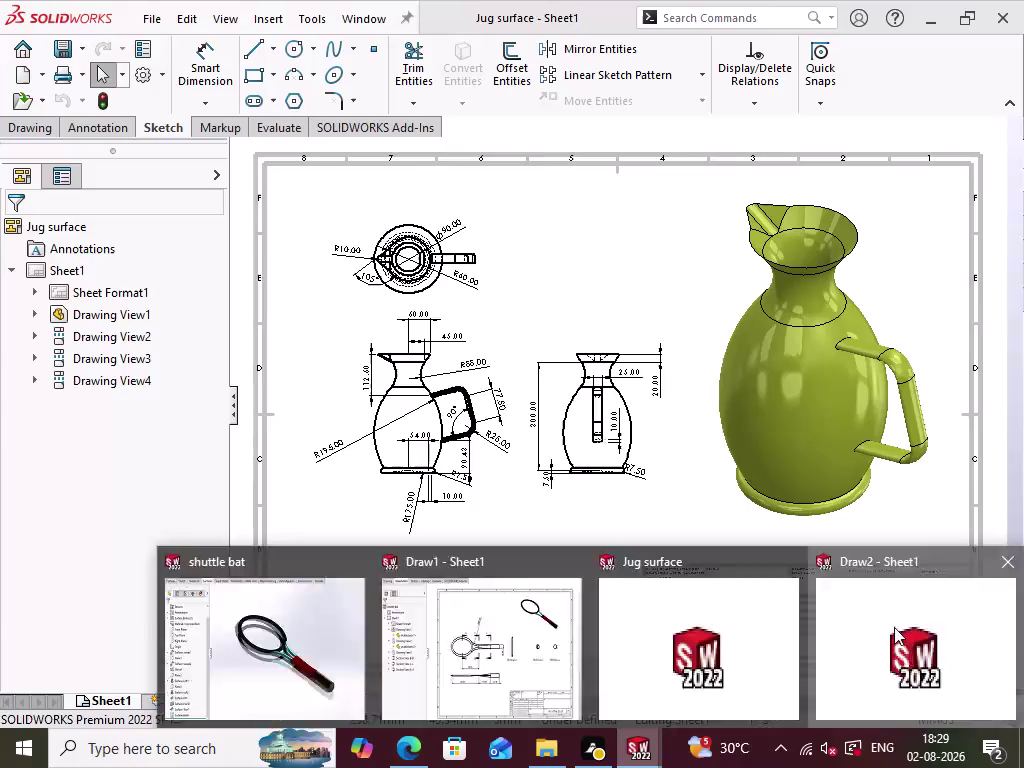
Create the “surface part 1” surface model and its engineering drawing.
Create a new SOLIDWORKS document from the Part template.
key(n)
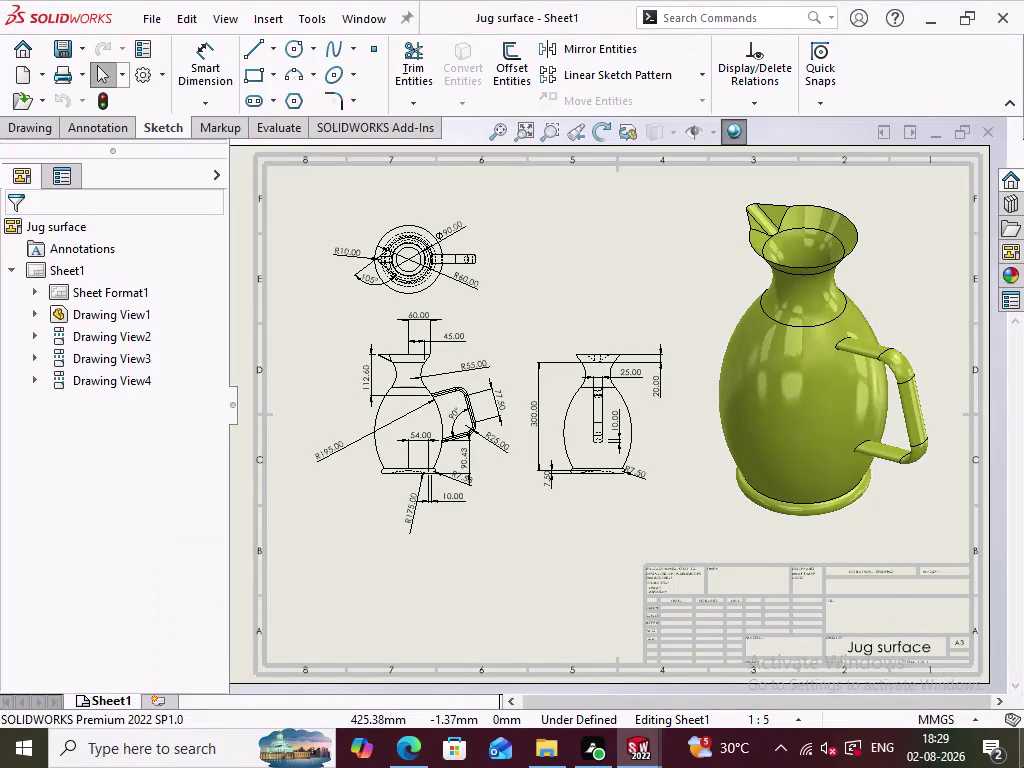
key(ctrl+n)
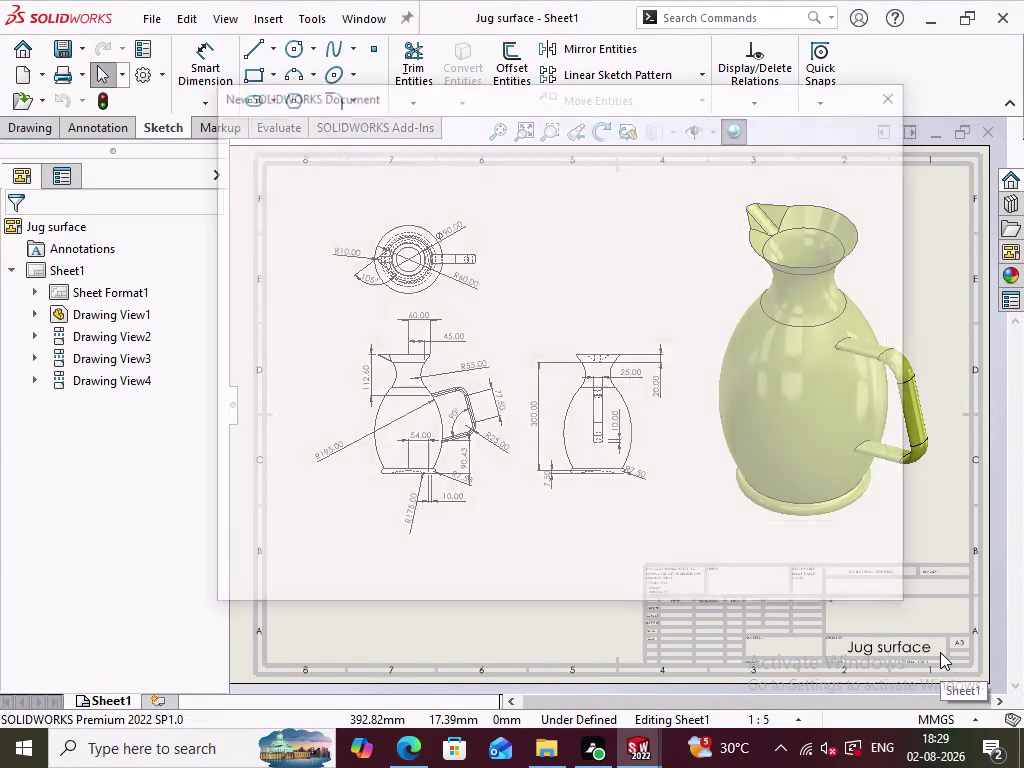
click(263, 181)
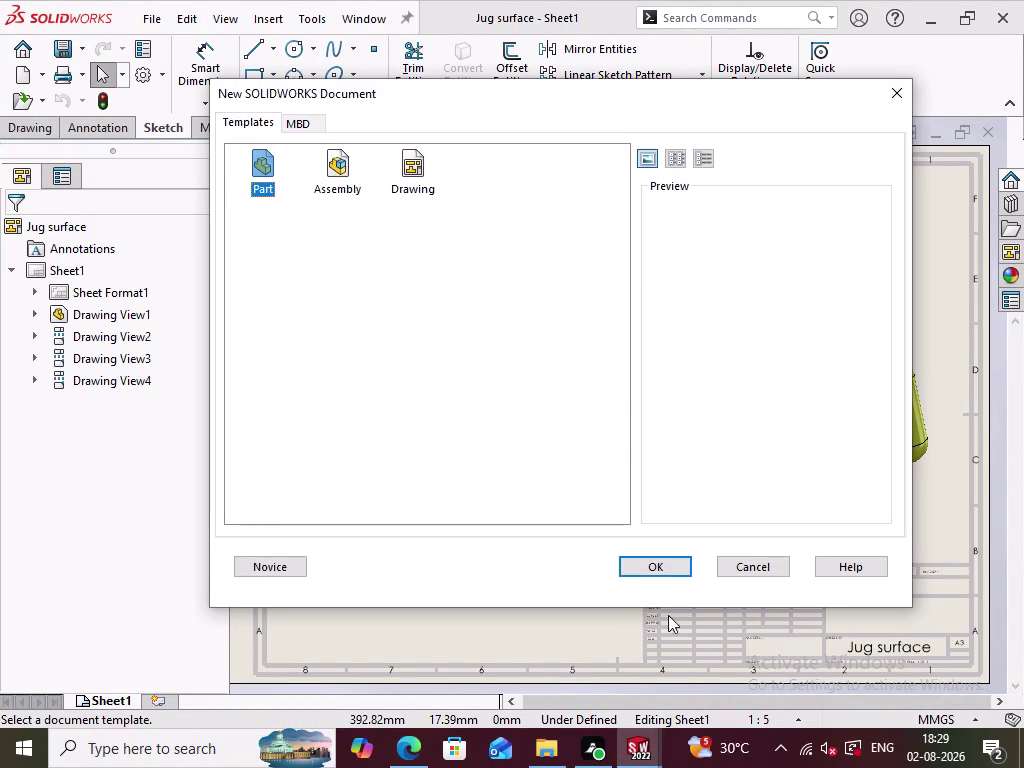
click(666, 561)
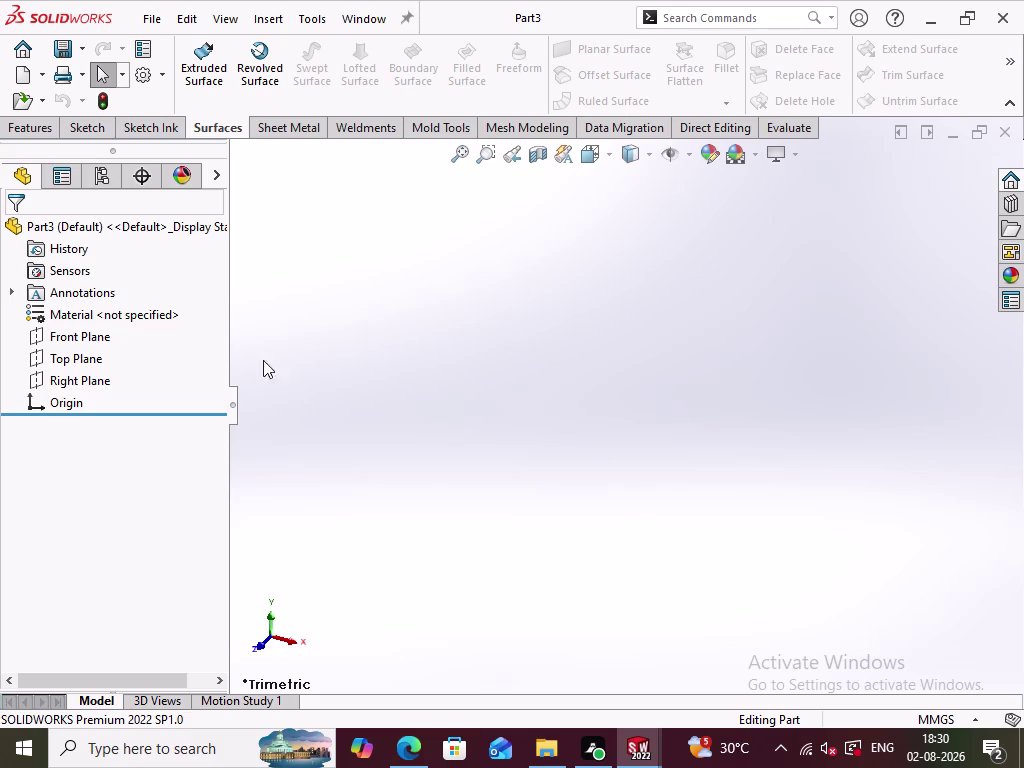
Select the Front Plane in the new part's FeatureManager tree.
click(100, 340)
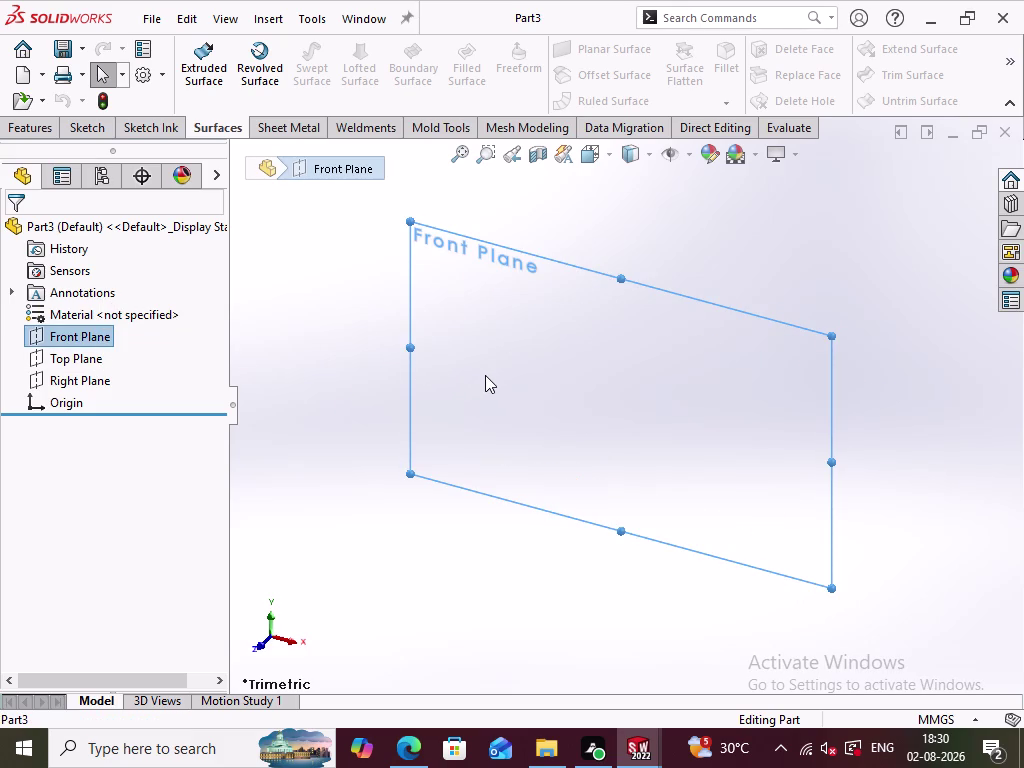
Start a sketch on the Front Plane and activate the Line tool.
right_click(343, 332)
click(384, 314)
scroll(up, 3)
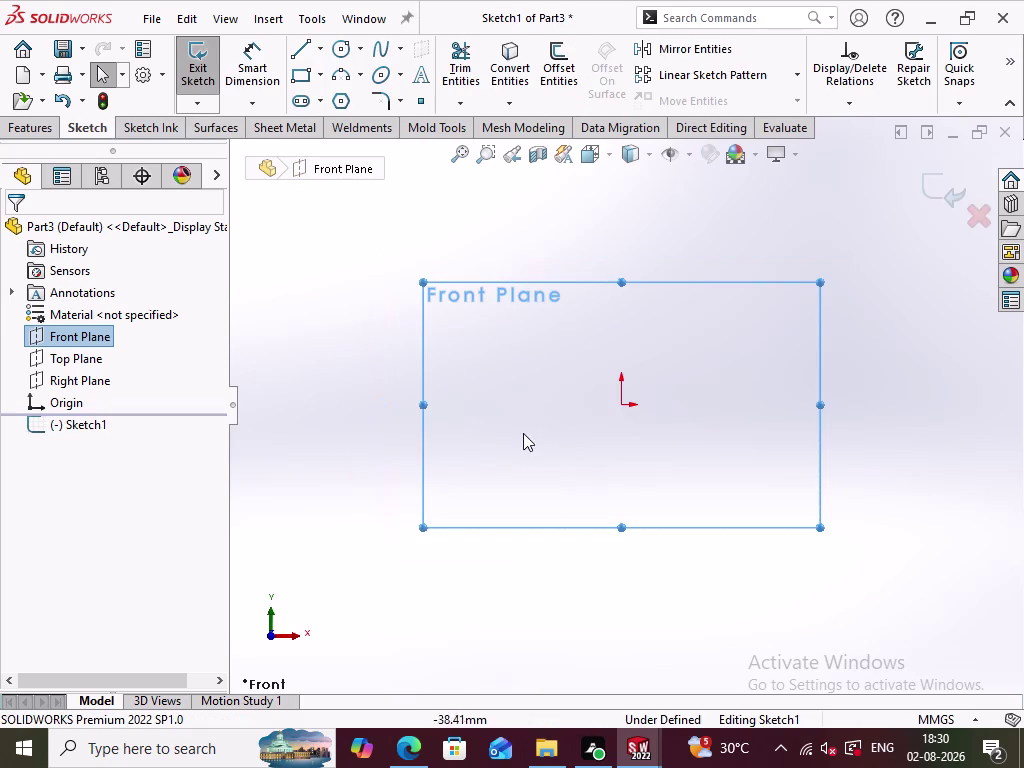
click(343, 440)
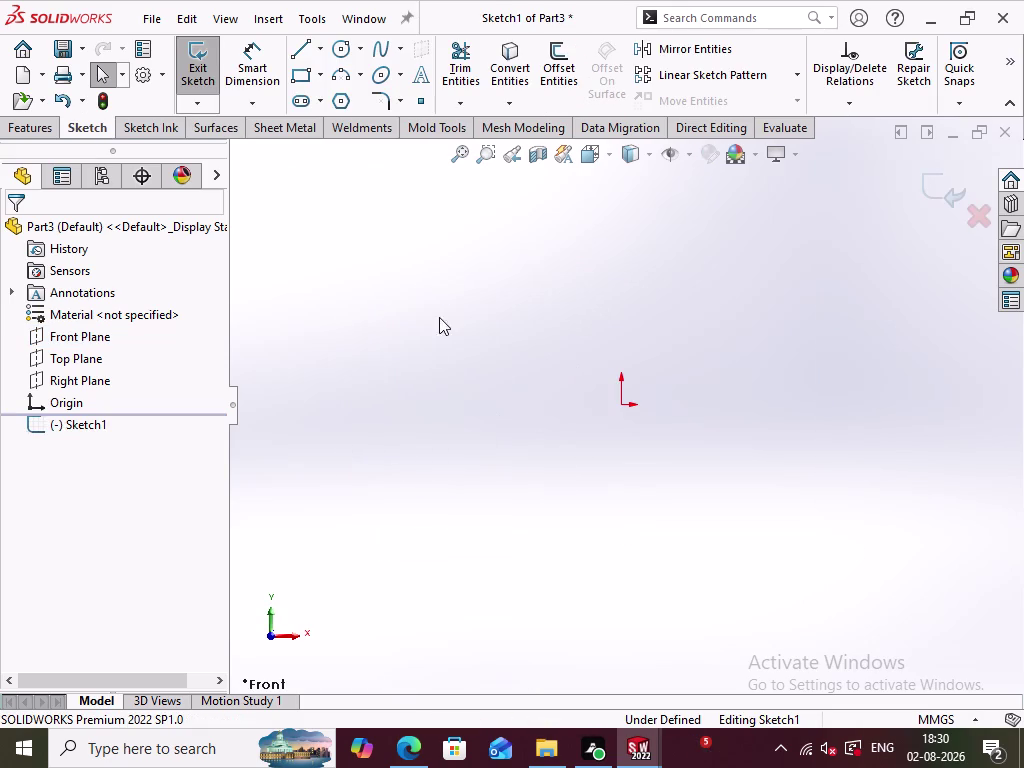
click(300, 55)
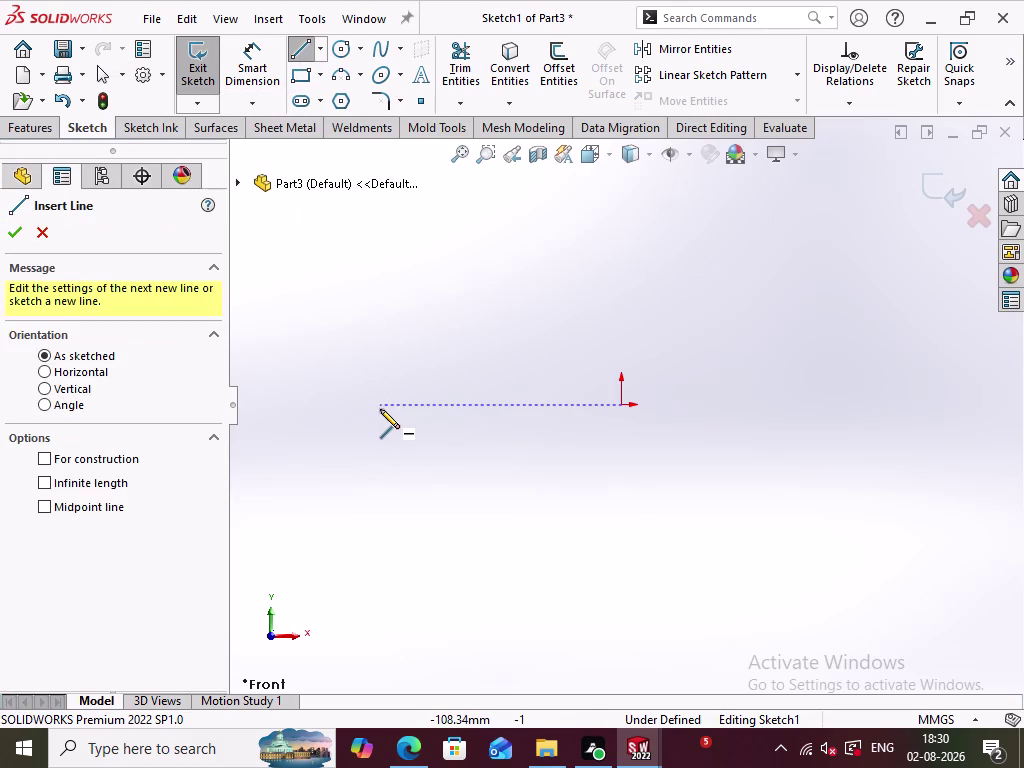
Draw three connected lines for an open U: left side, top edge, right side.
click(380, 409)
click(376, 250)
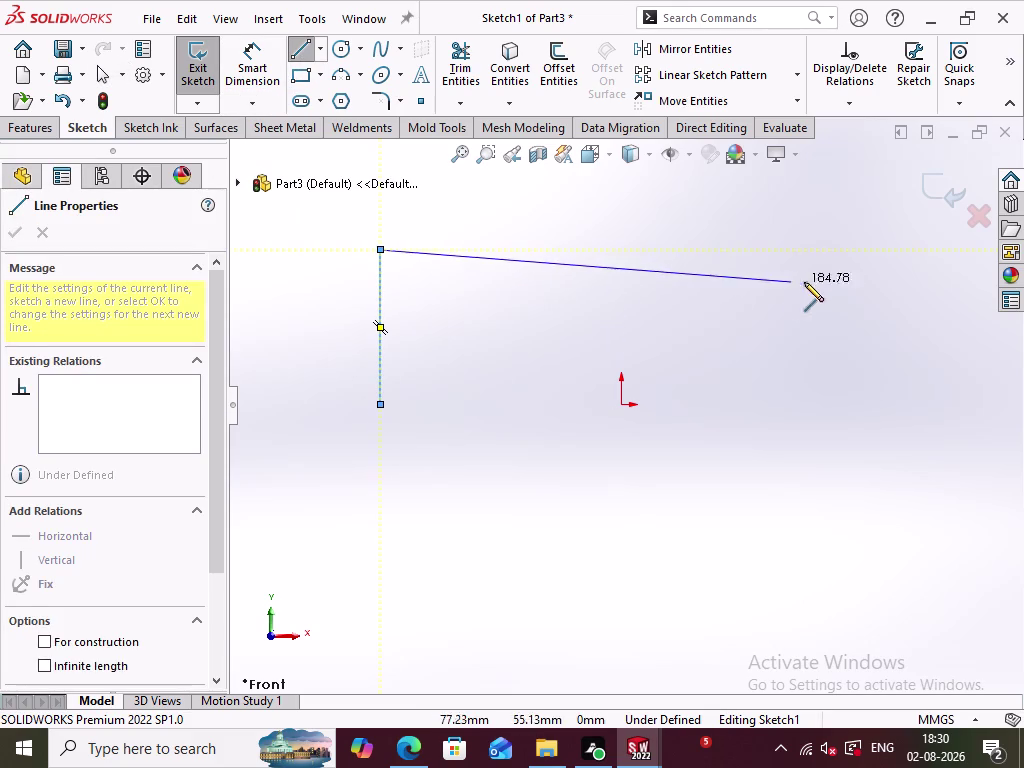
click(830, 250)
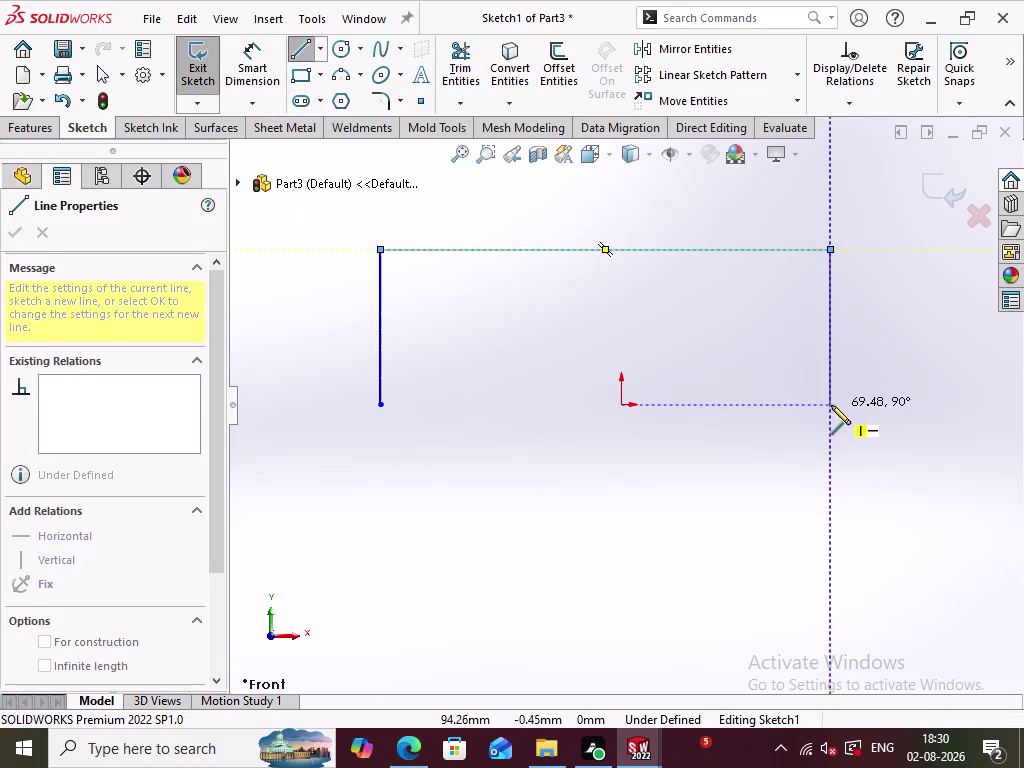
click(829, 405)
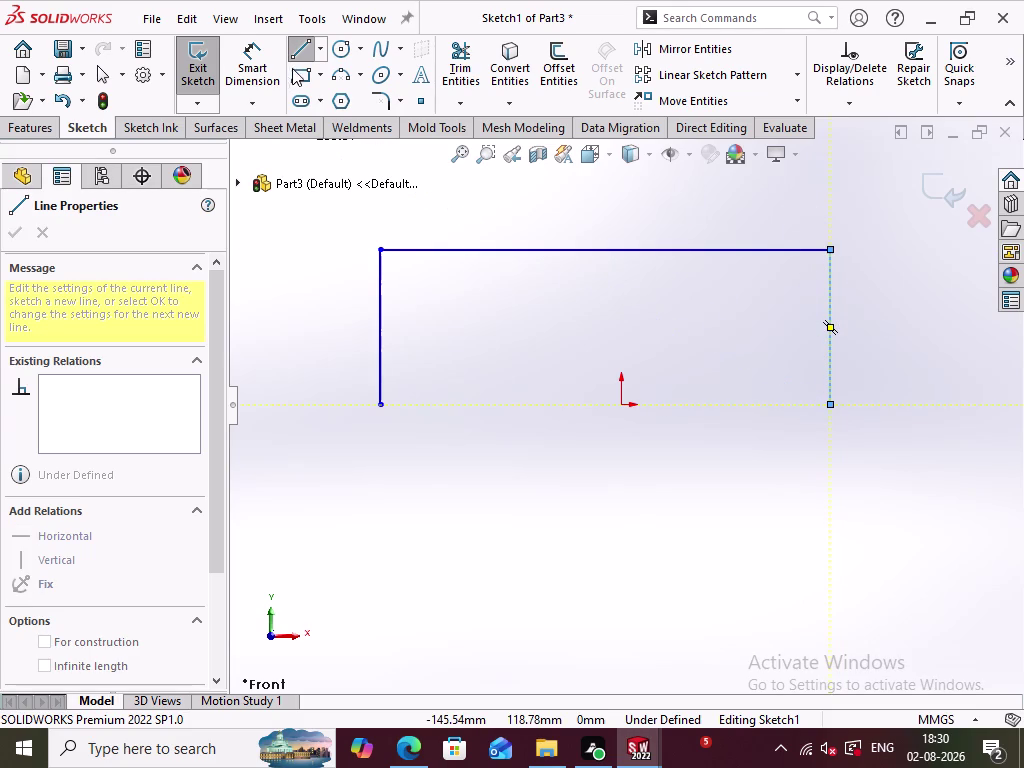
click(306, 57)
click(283, 318)
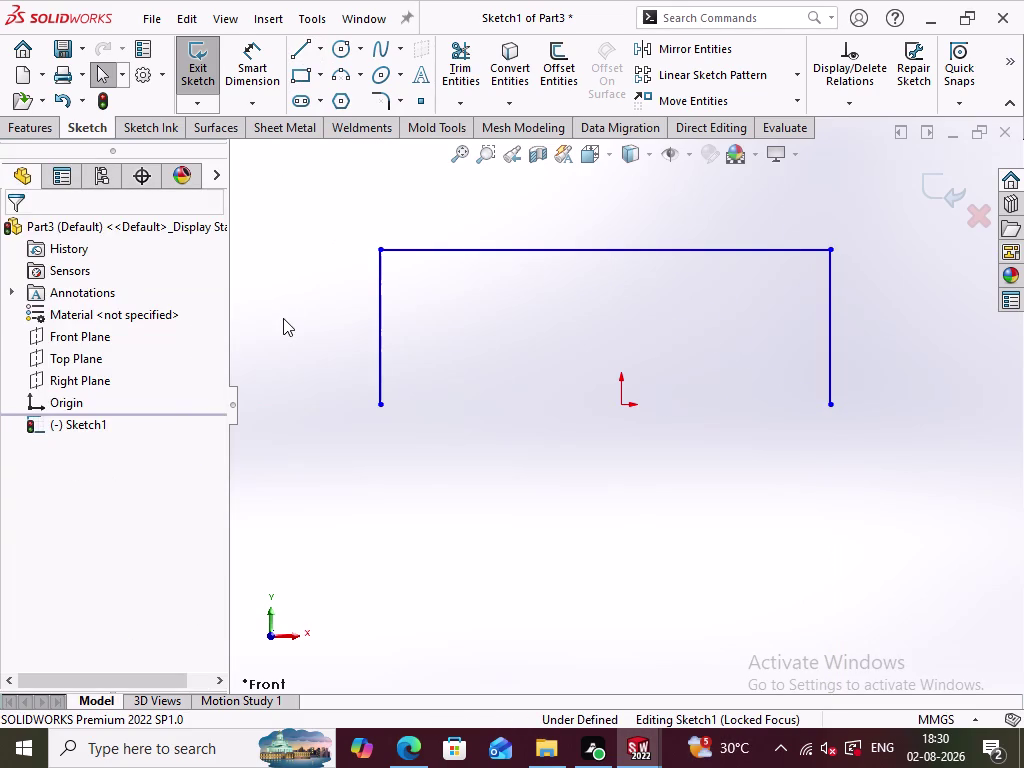
Add a Horizontal relation between both bottom endpoints and the origin.
click(381, 409)
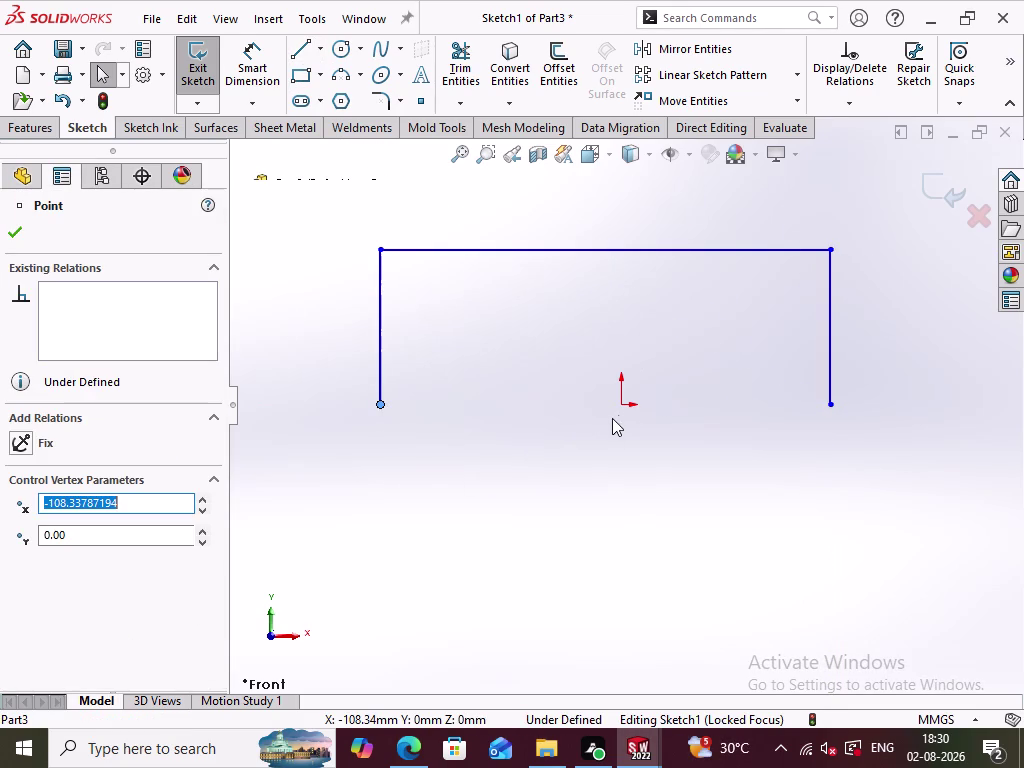
click(621, 403)
click(831, 409)
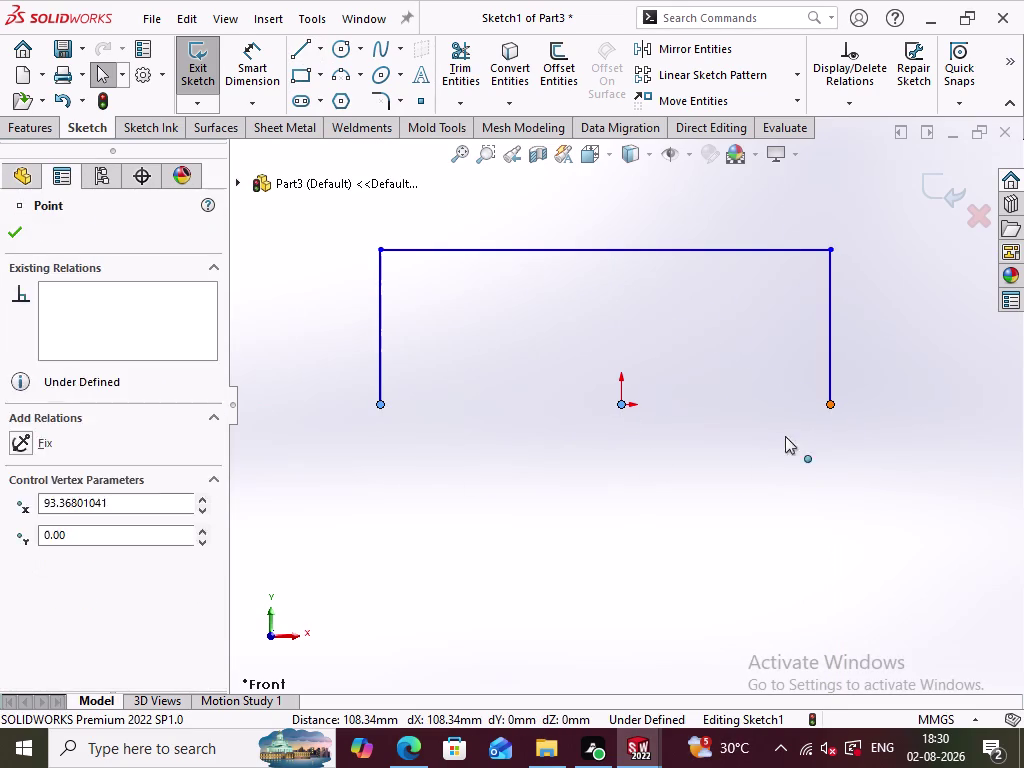
click(70, 549)
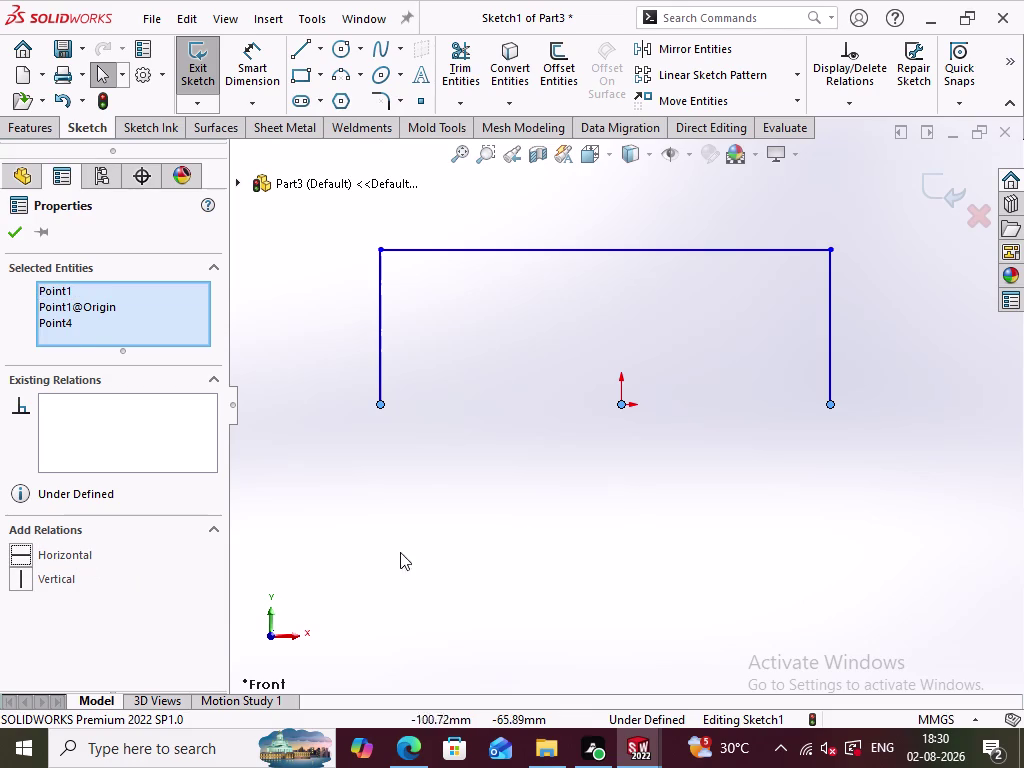
click(411, 550)
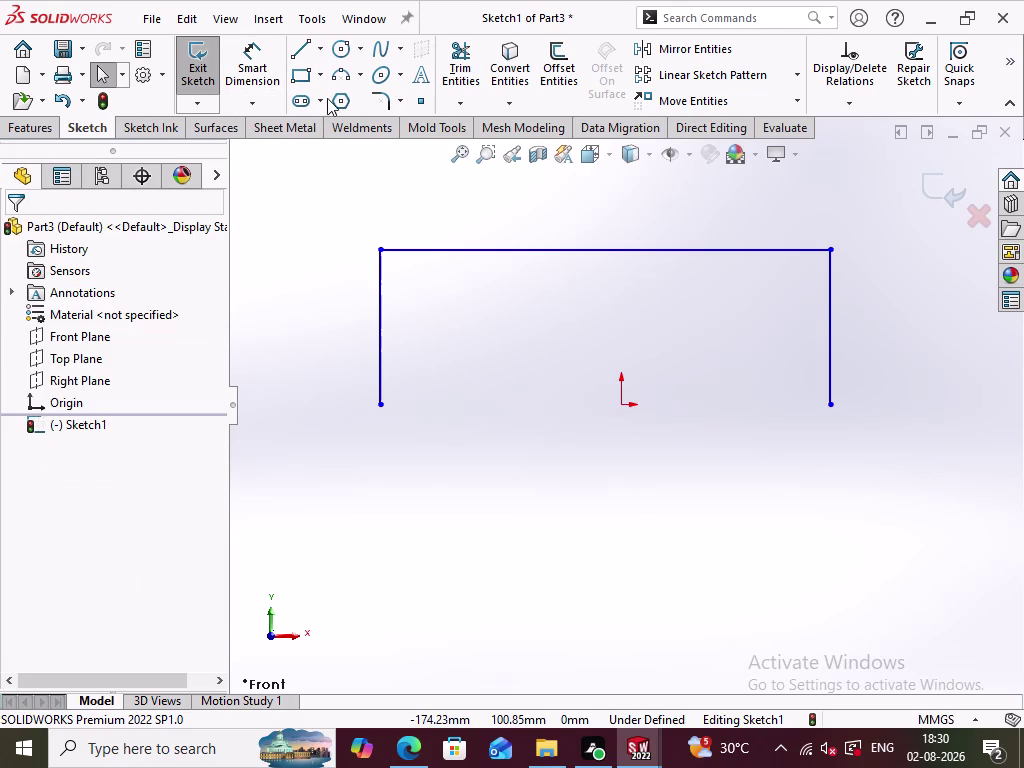
click(387, 91)
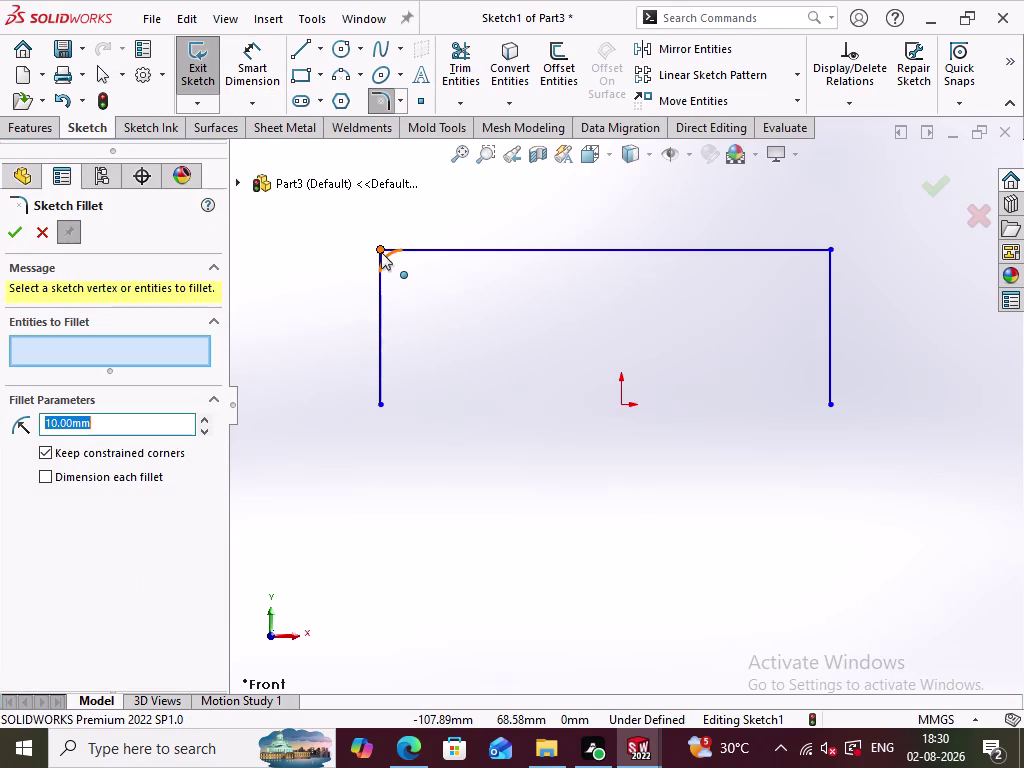
Fillet both top corners of the U with an 18 mm radius.
click(381, 247)
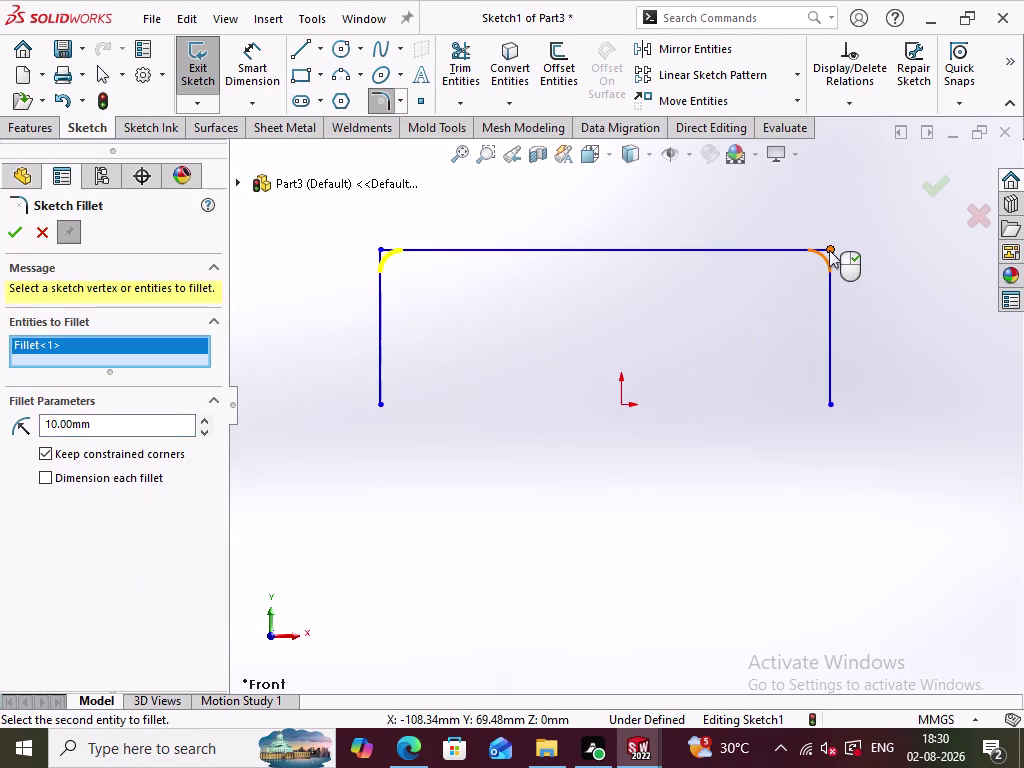
click(829, 250)
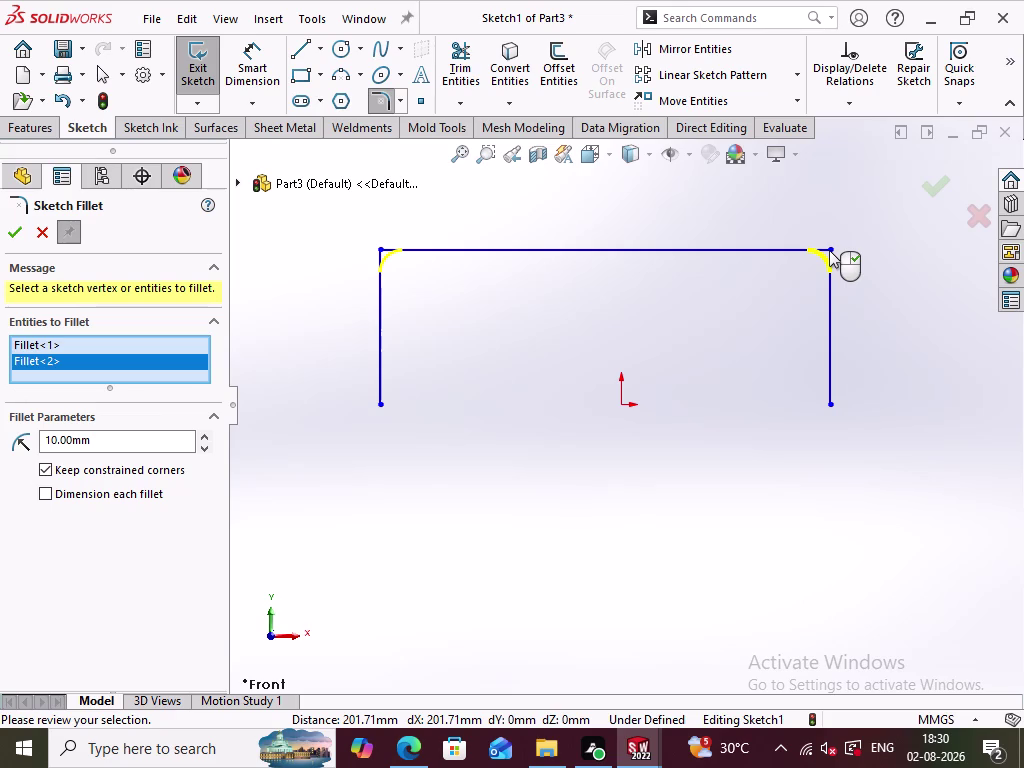
key(1)
key(8)
drag(131, 439, 0, 455)
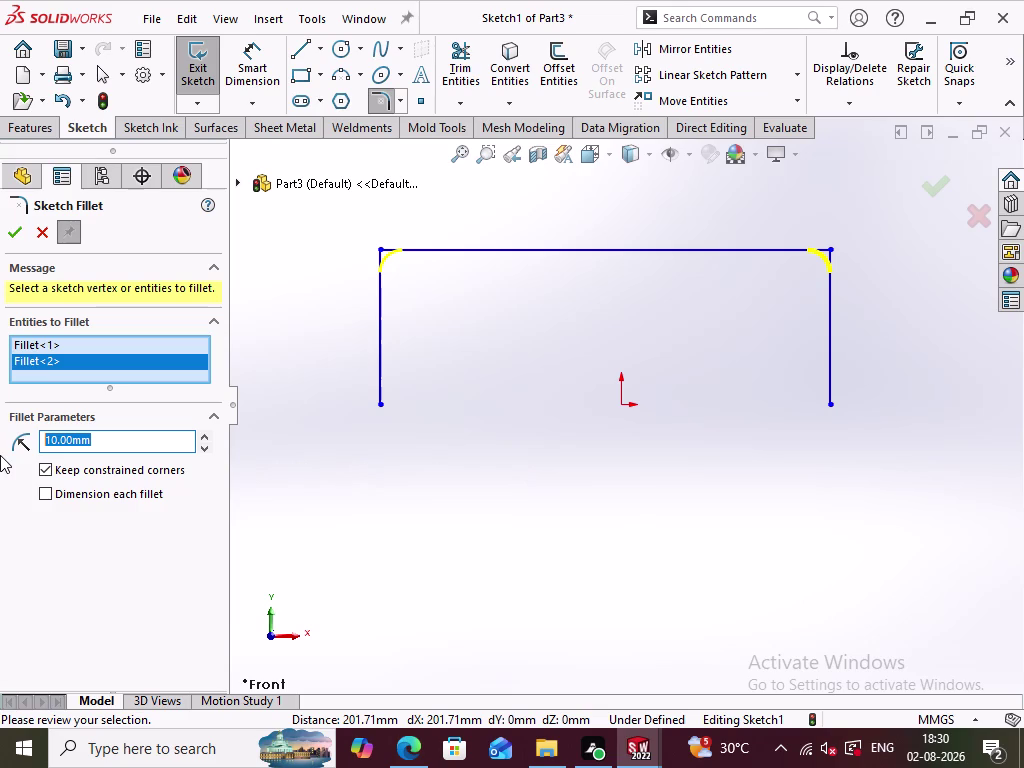
text(18)
click(402, 514)
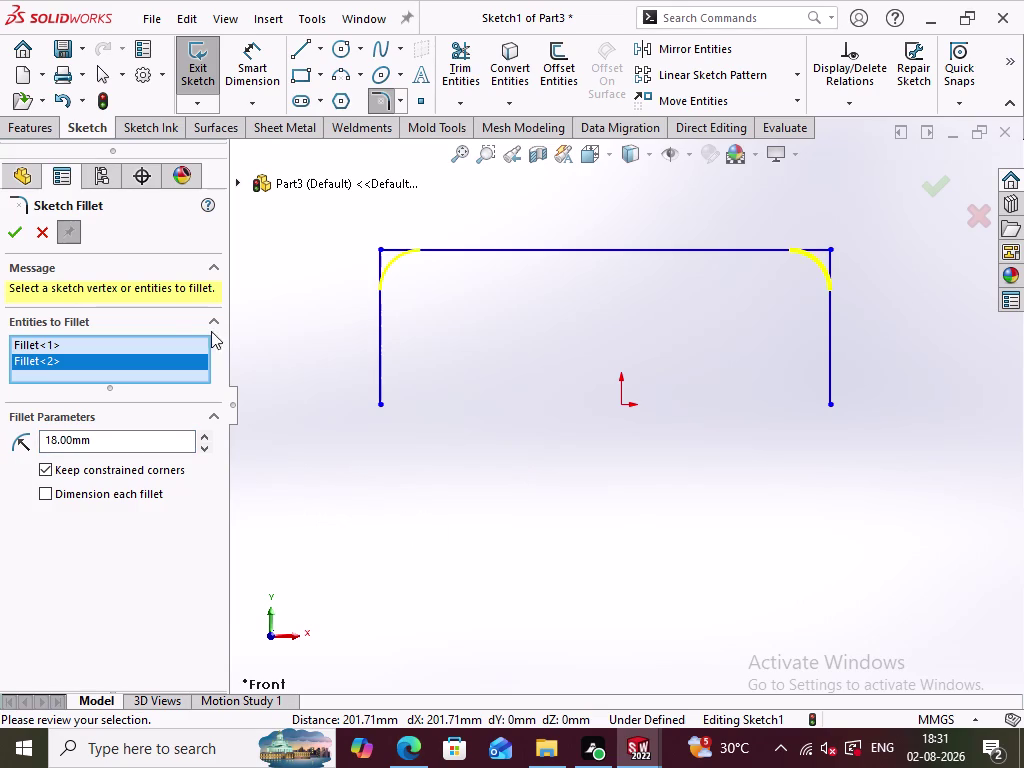
click(16, 237)
click(494, 496)
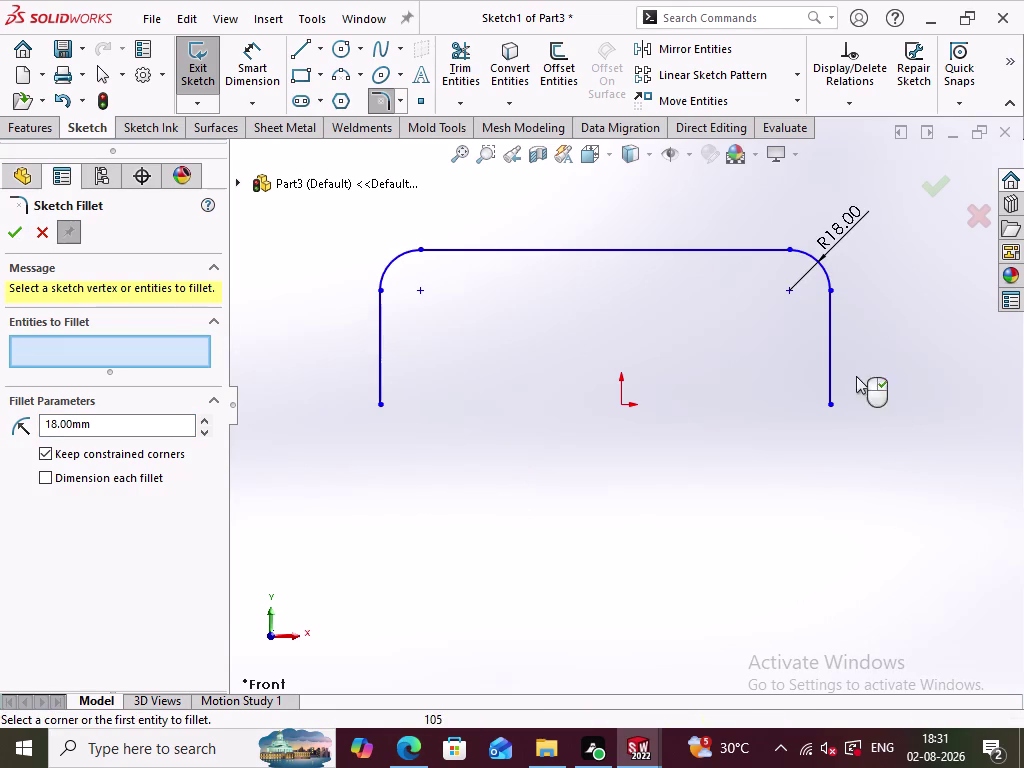
click(41, 231)
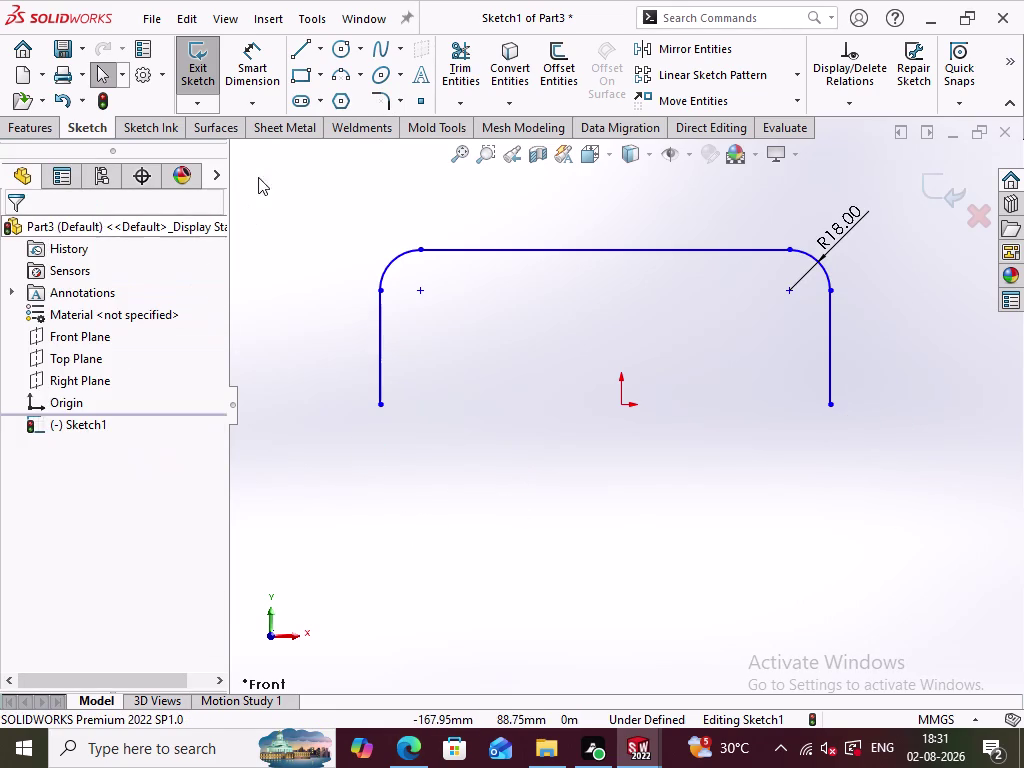
Dimension the overall width between the bottom endpoints as 240.
click(253, 74)
click(385, 404)
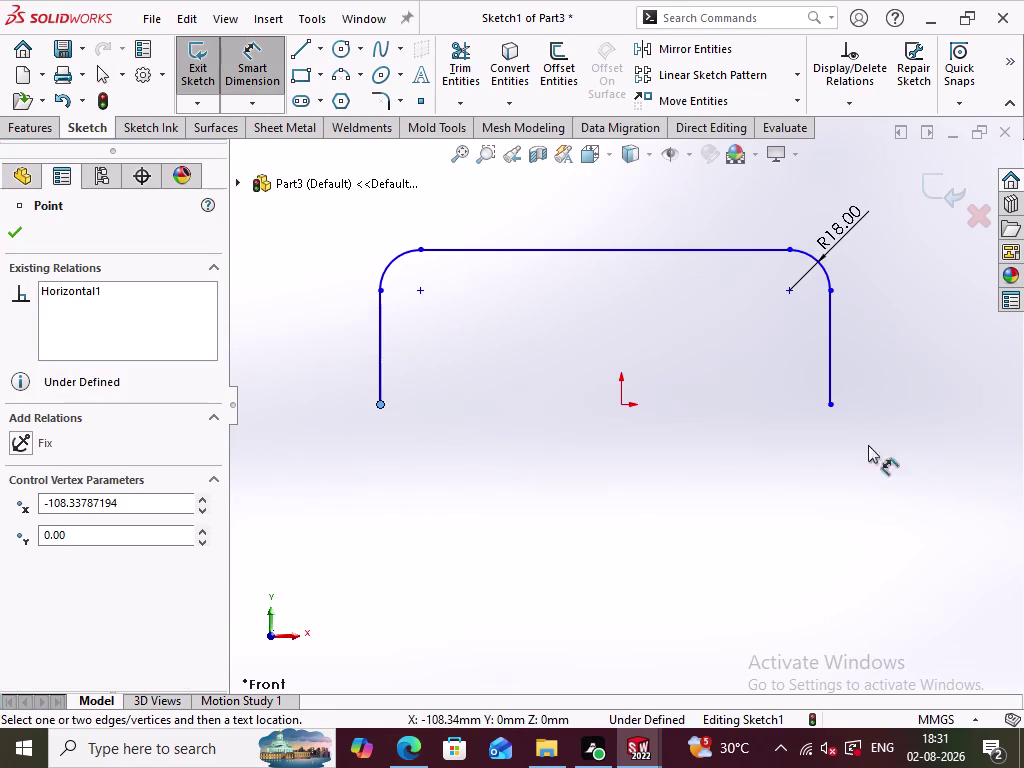
click(836, 408)
click(832, 407)
click(604, 483)
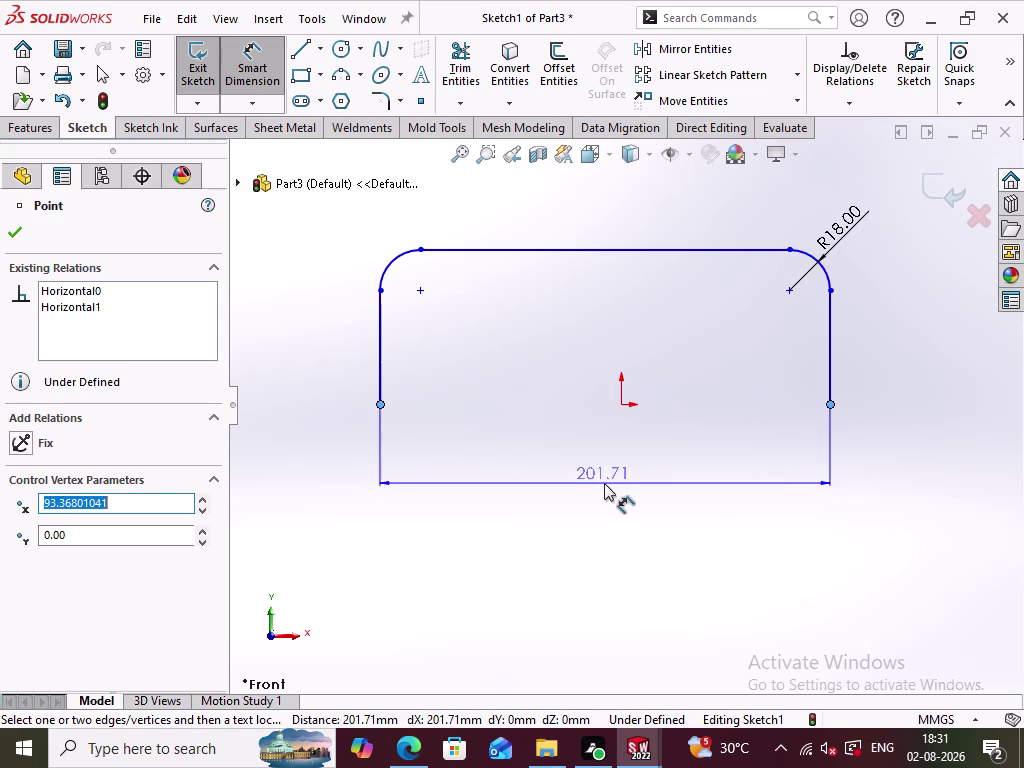
text(2)
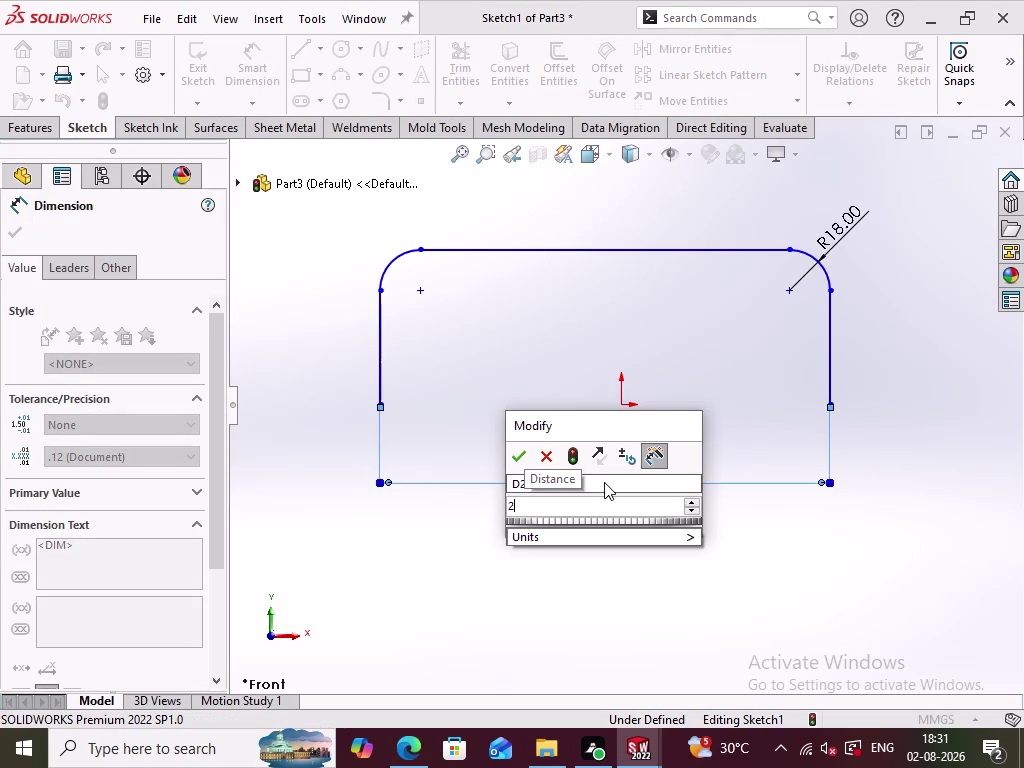
text(40)
key(Return)
click(626, 551)
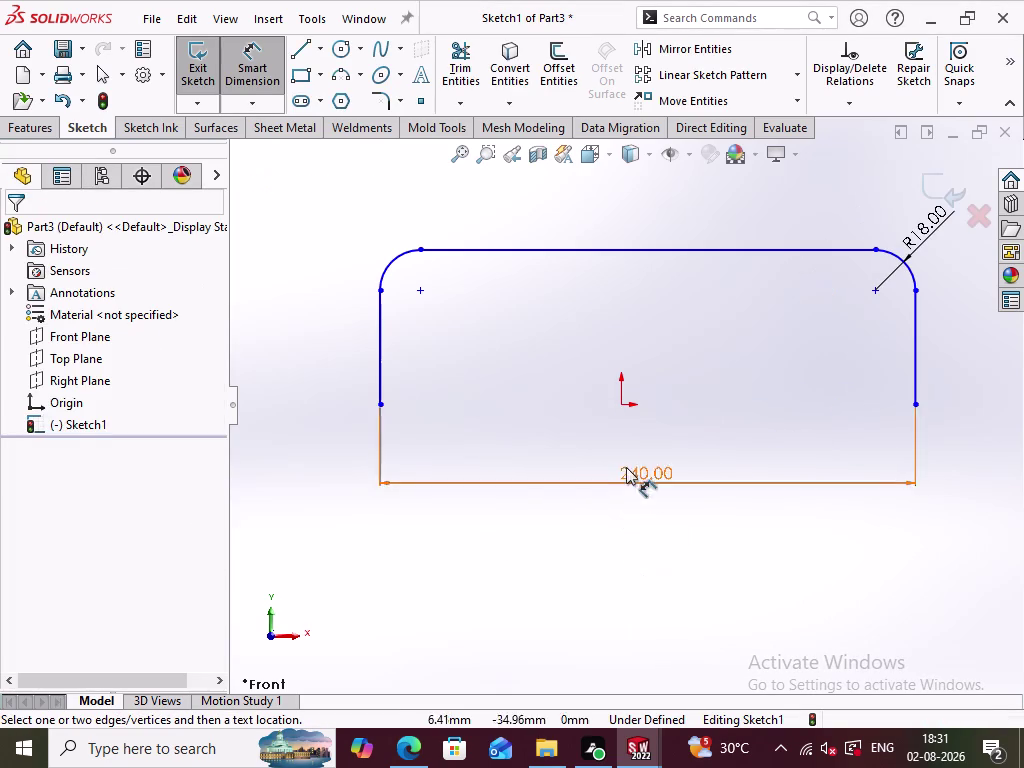
Dimension the distance from the origin to the right side as 120.
click(618, 405)
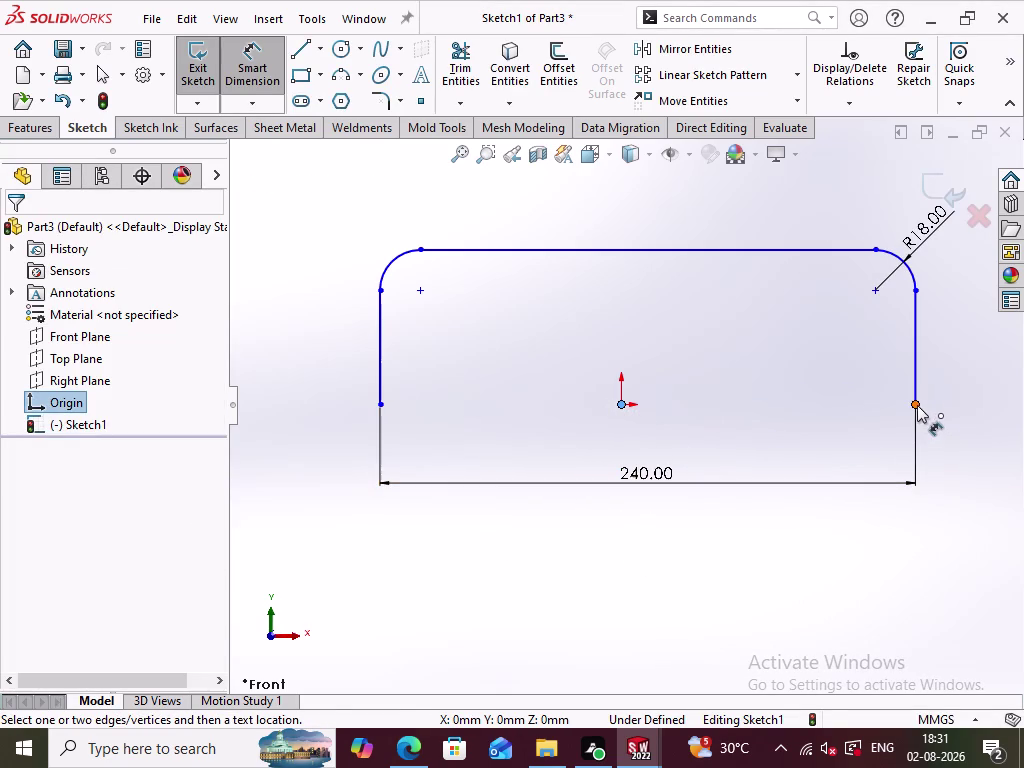
click(917, 404)
click(748, 435)
text(12)
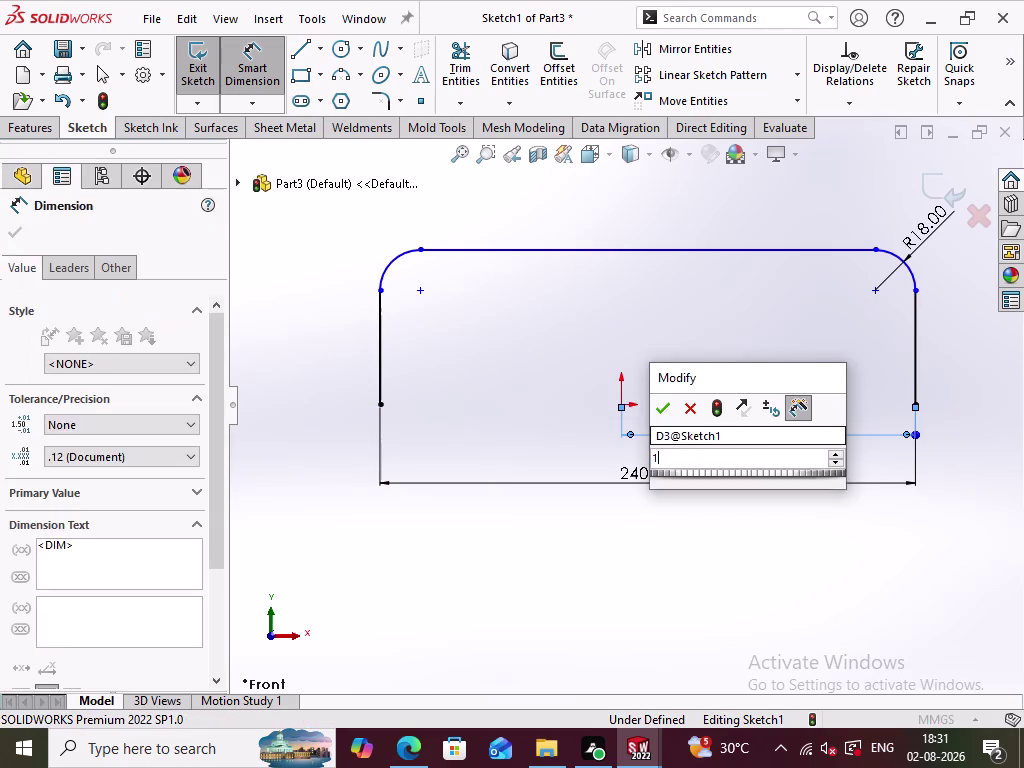
key(0)
key(Return)
click(706, 536)
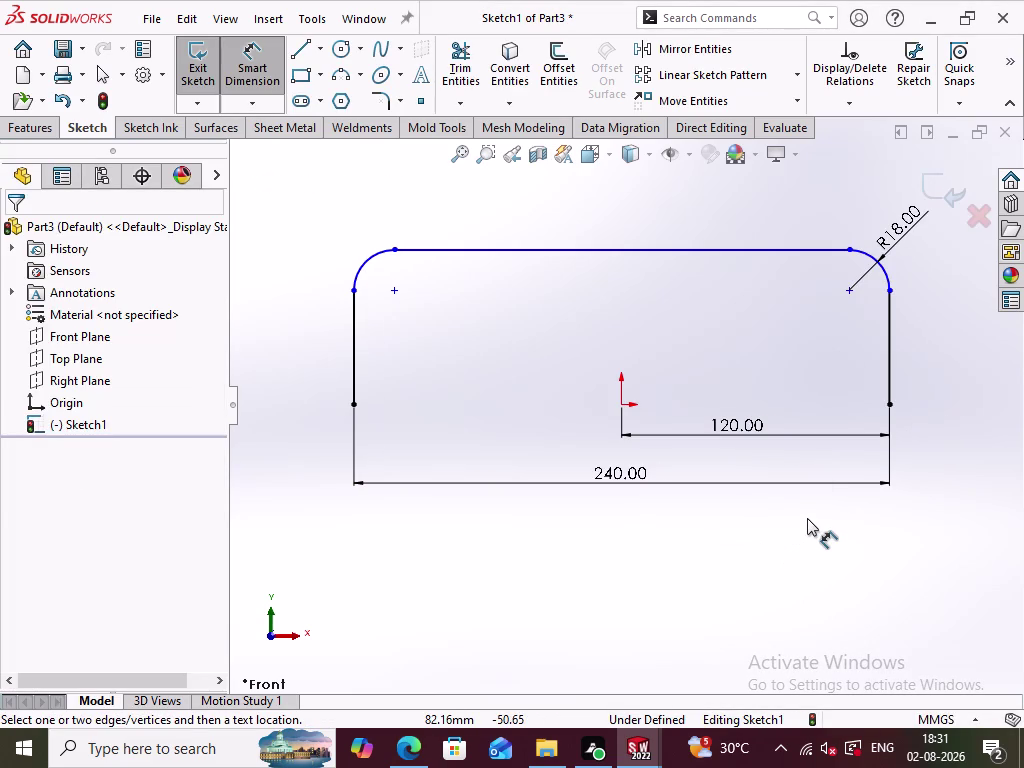
Dimension the profile height as 75.
click(782, 248)
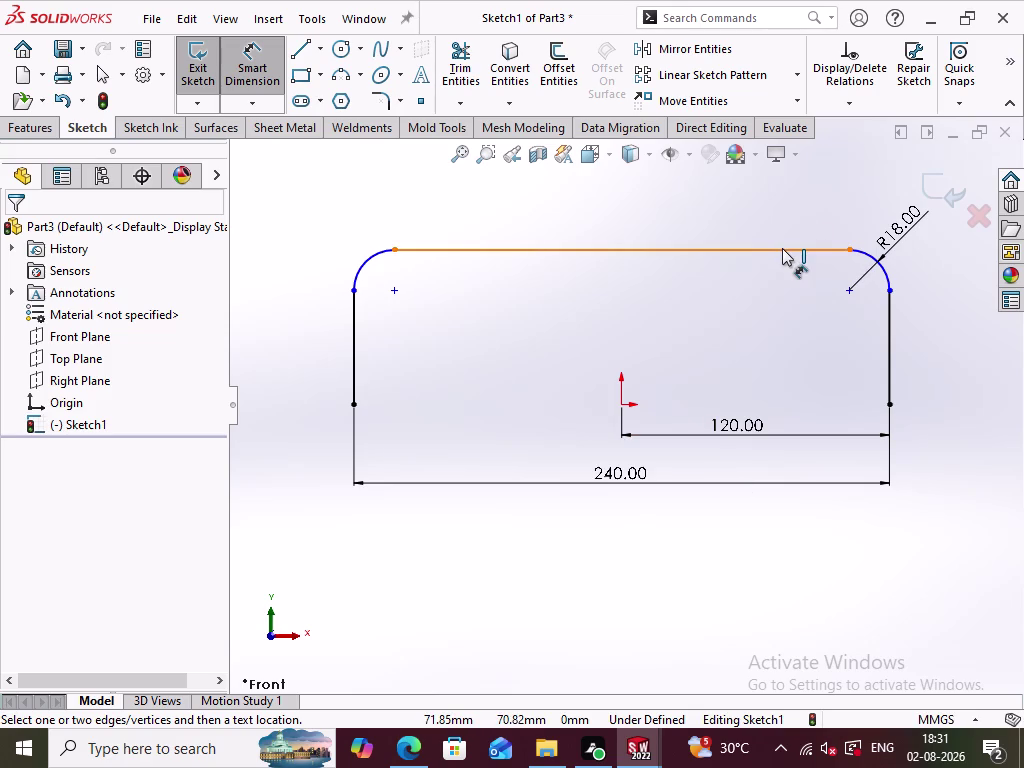
click(892, 406)
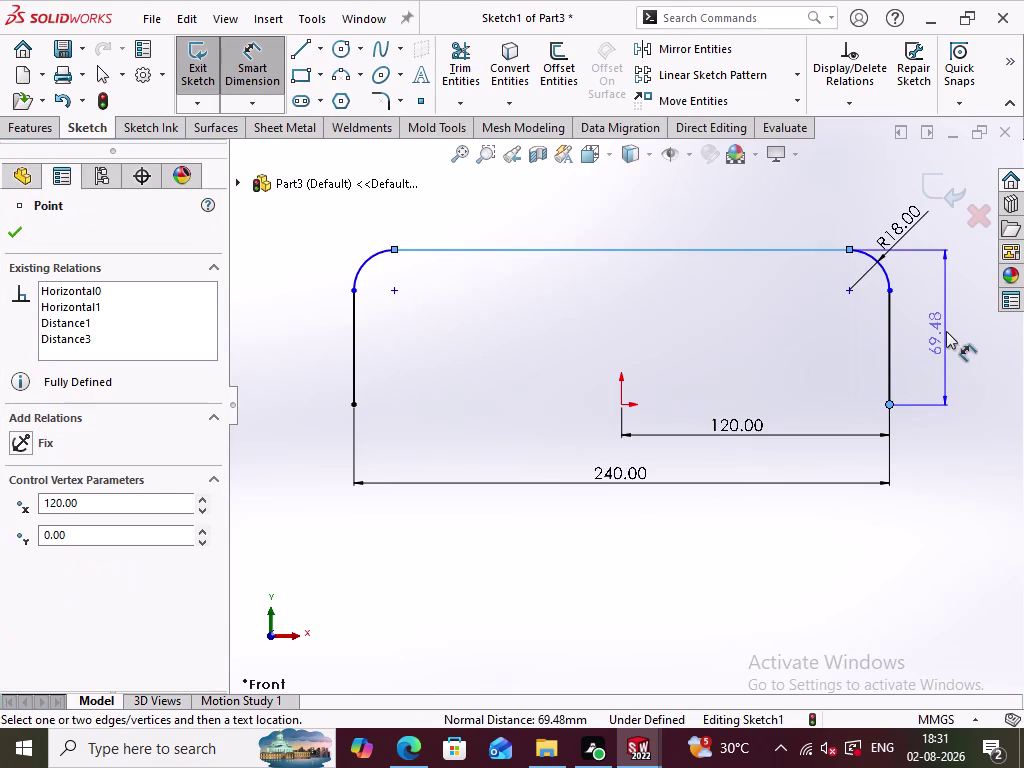
click(939, 326)
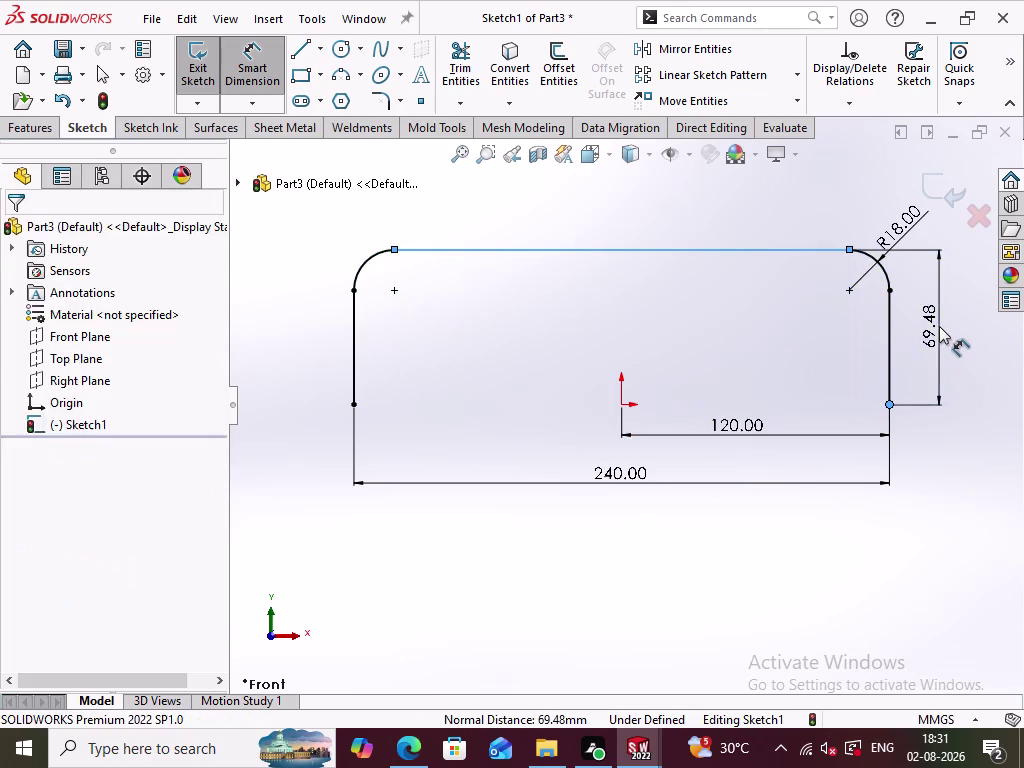
text(7)
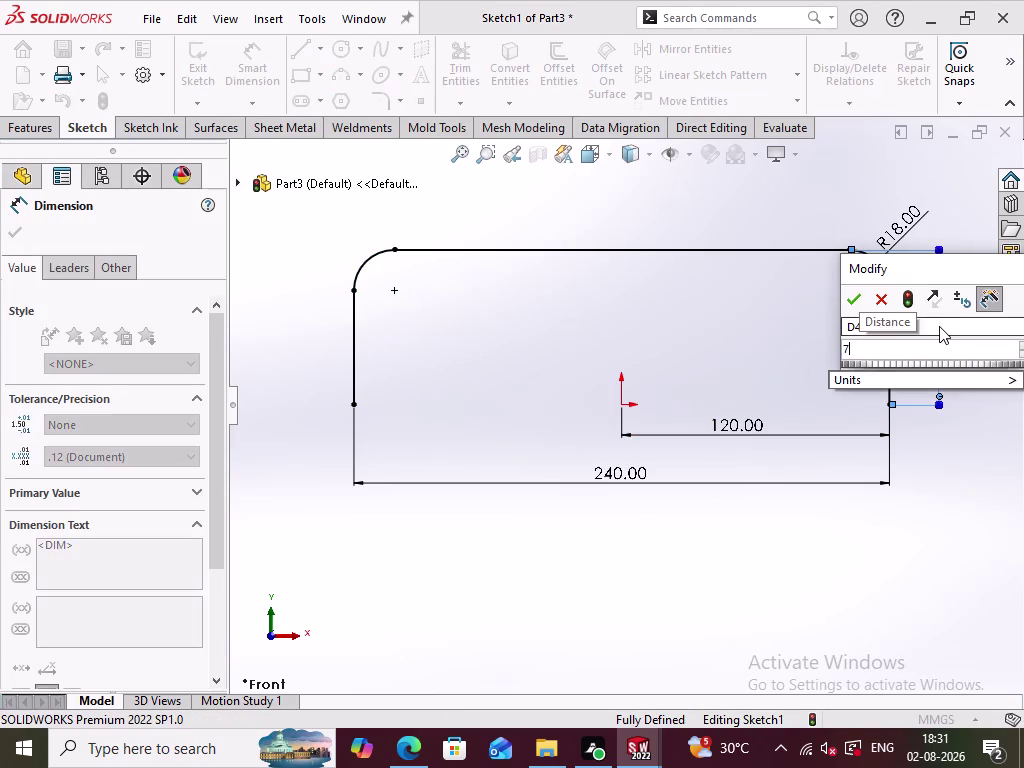
text(5)
key(Return)
Exit the fully defined sketch.
scroll(up, 3)
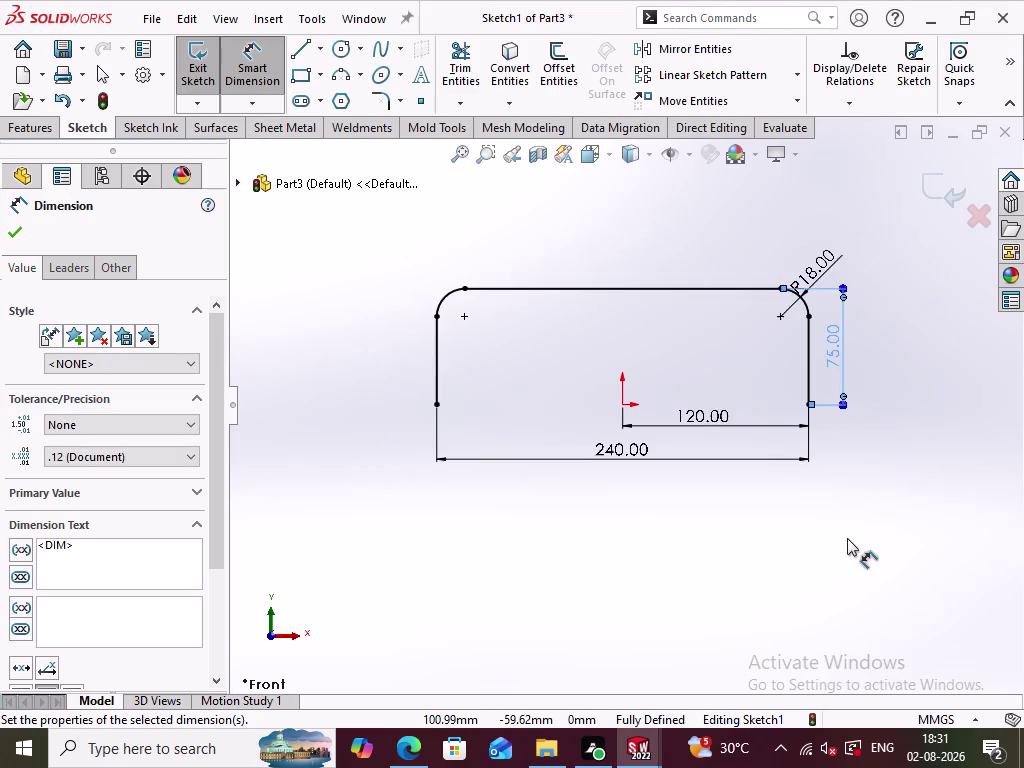
click(699, 551)
click(934, 188)
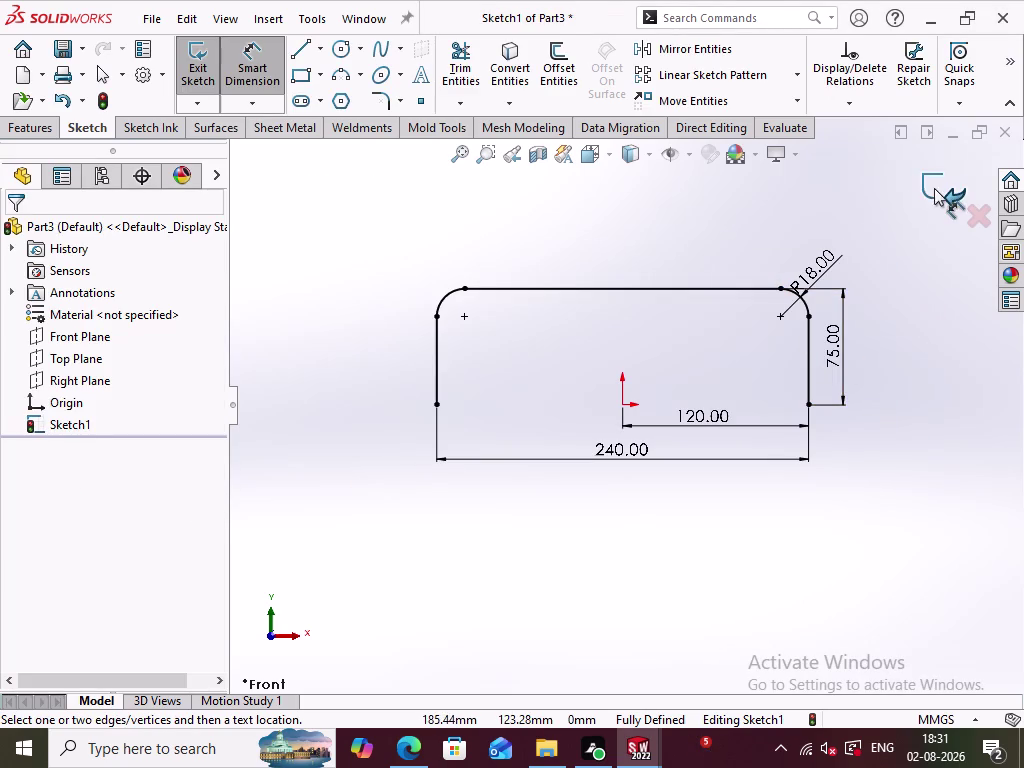
click(906, 383)
middle_drag(900, 373, 906, 423)
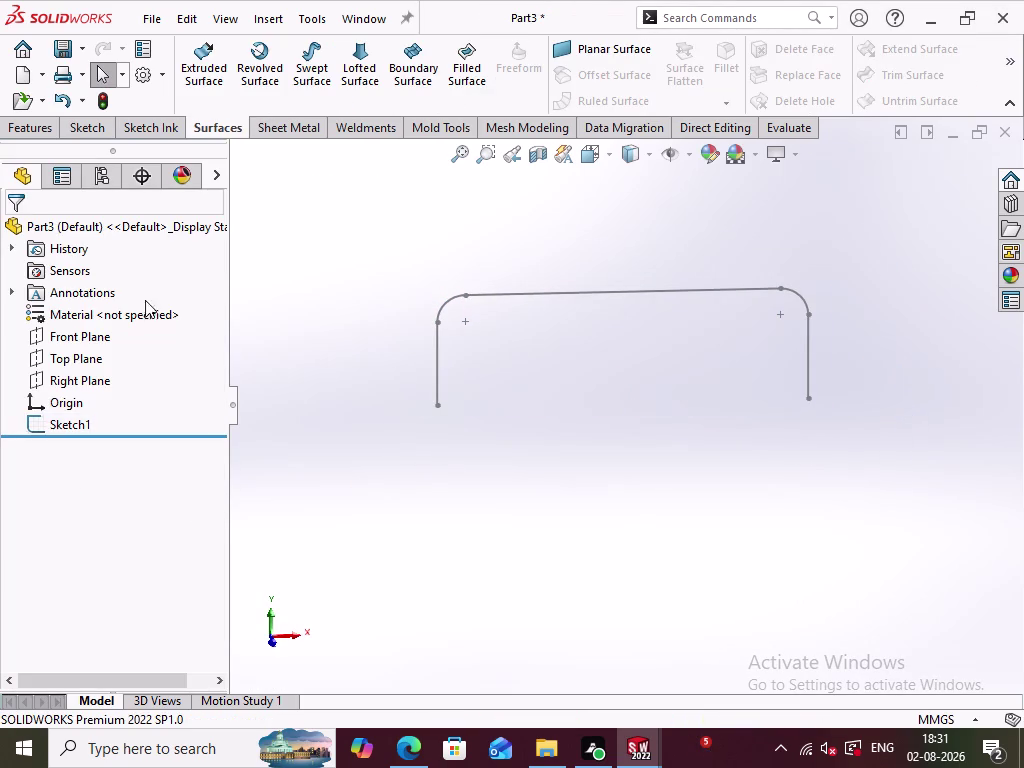